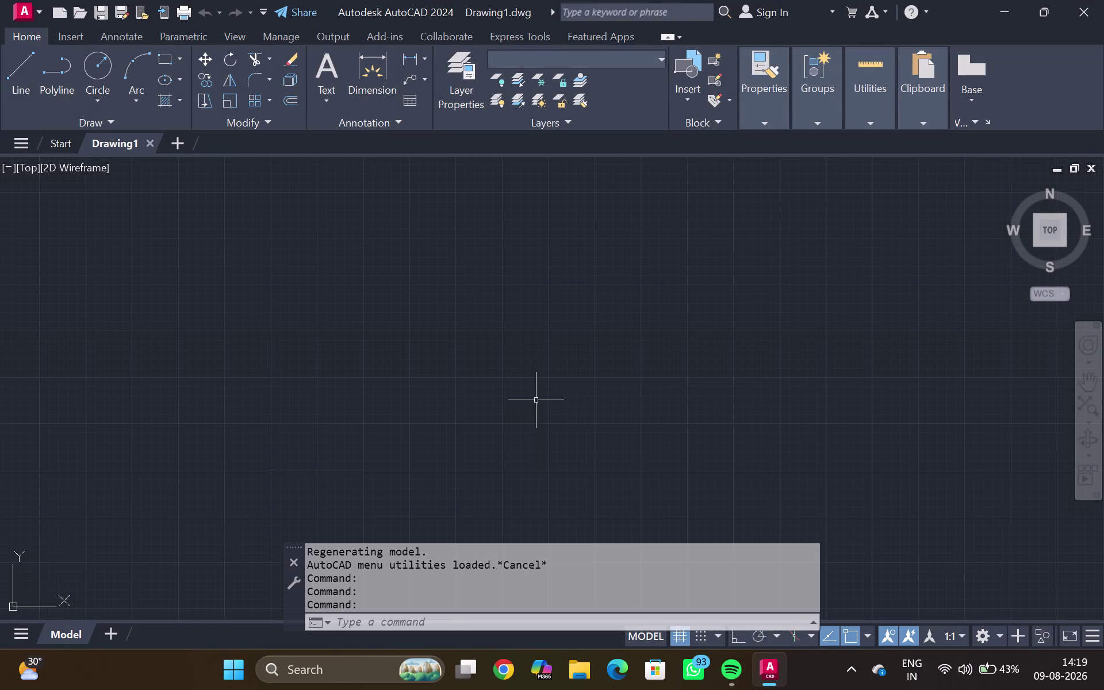
Set drawing units to Engineering with 0'-0.00" precision and inches for inserted content.
text(un)
key(Return)
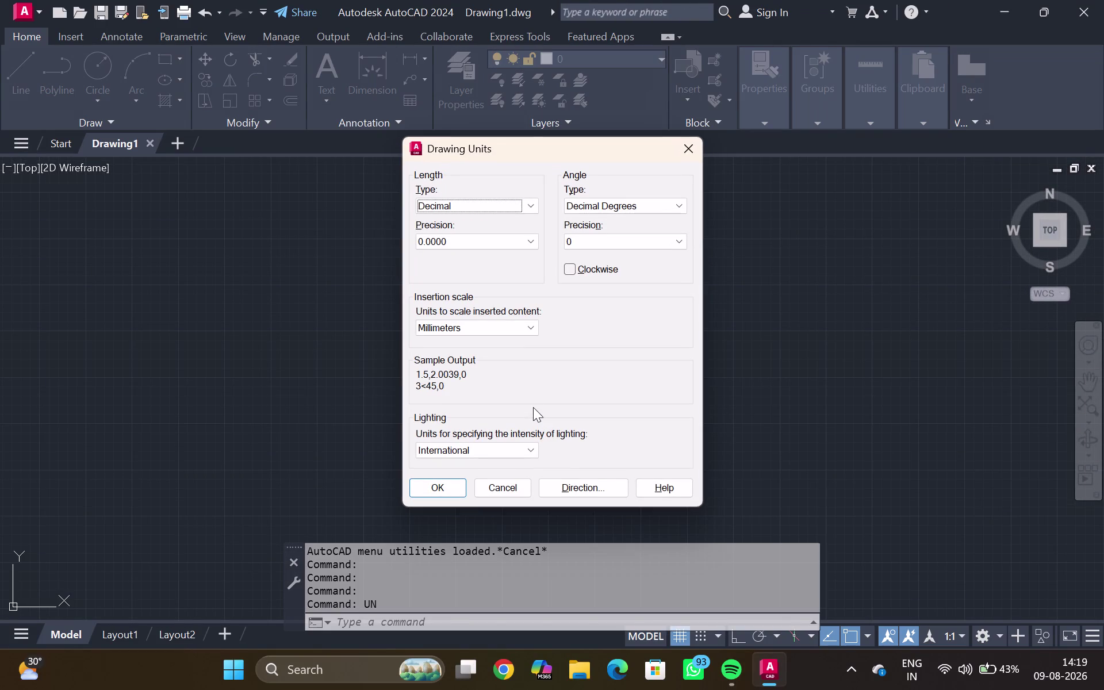
click(482, 204)
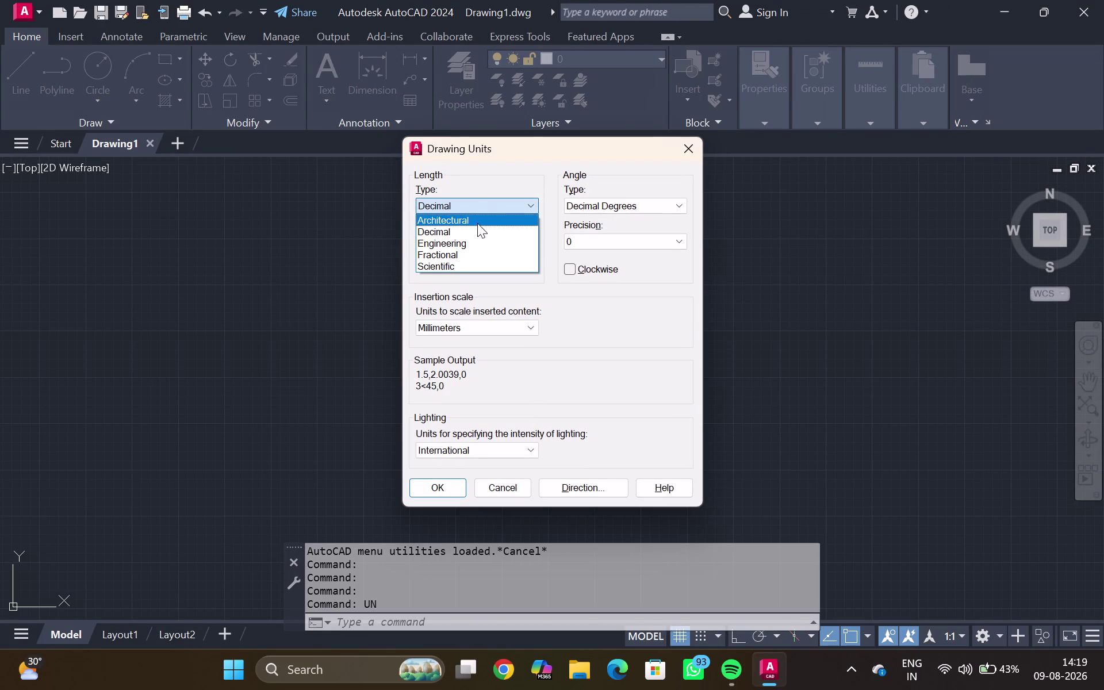
click(475, 235)
click(469, 204)
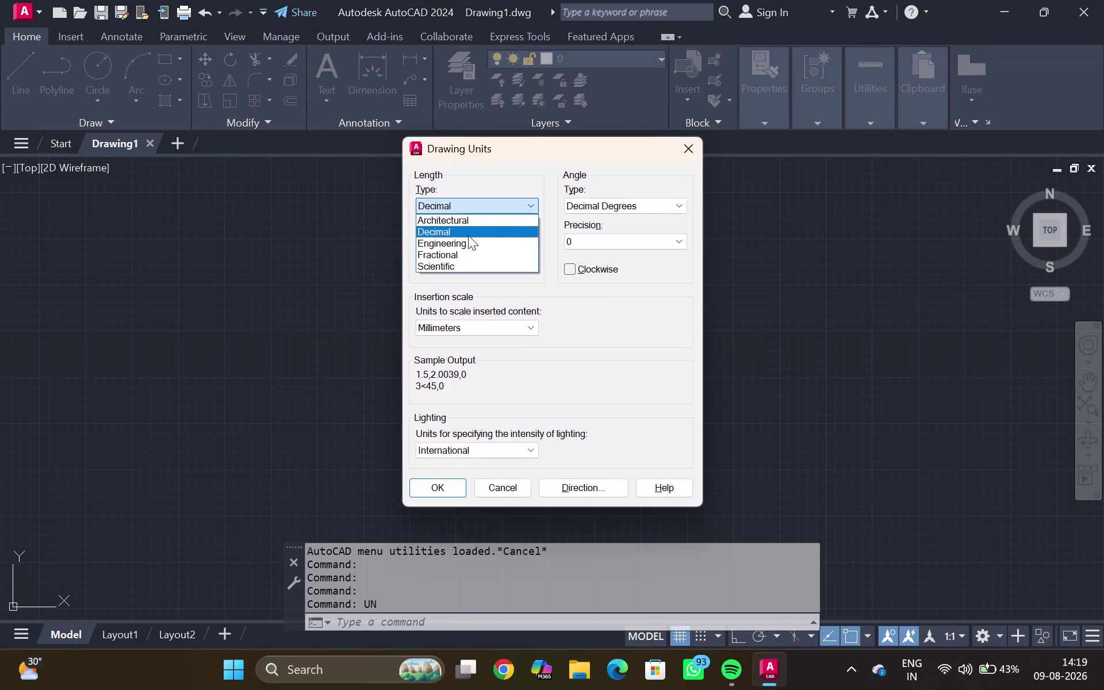
click(468, 240)
click(469, 240)
click(462, 271)
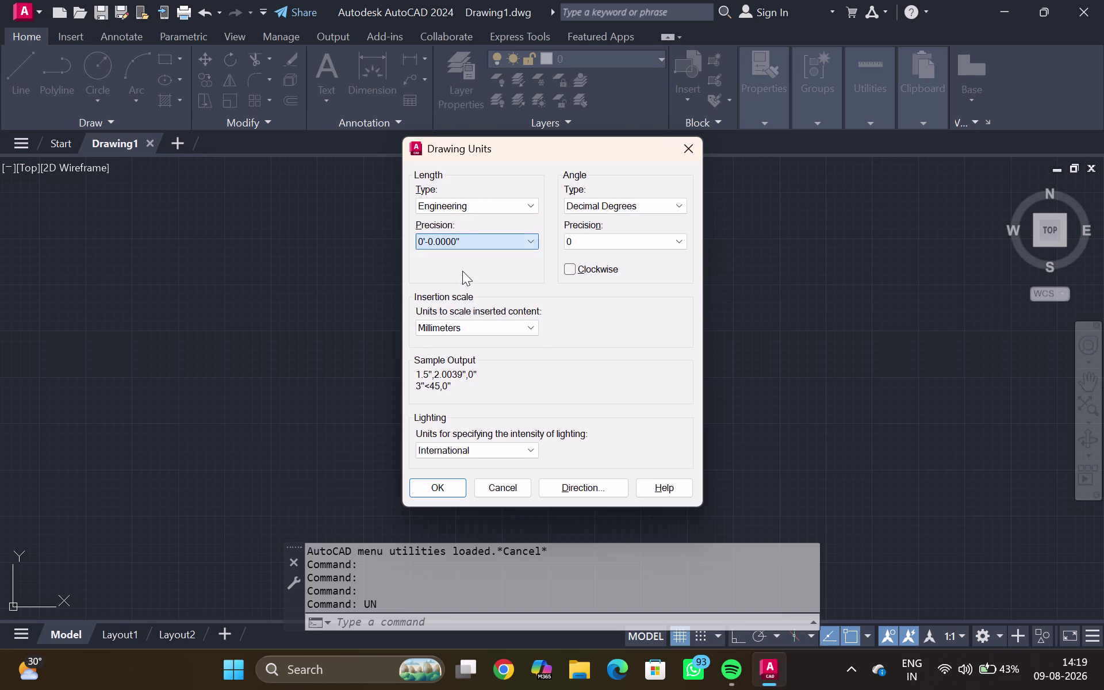
click(462, 242)
click(465, 281)
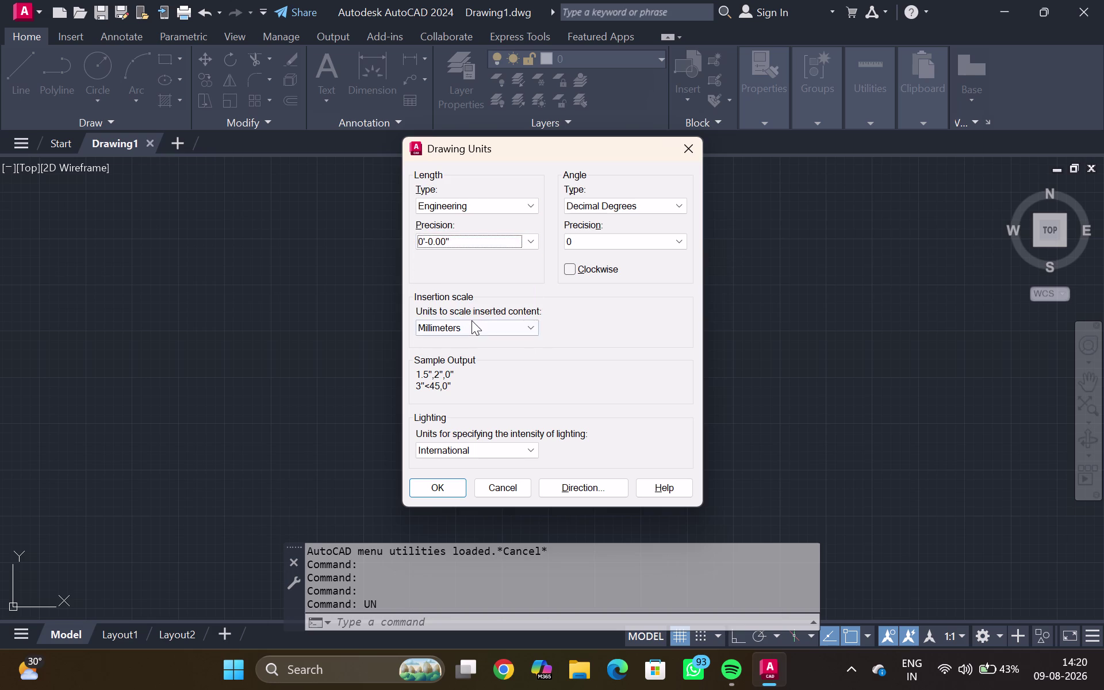
click(472, 320)
click(462, 353)
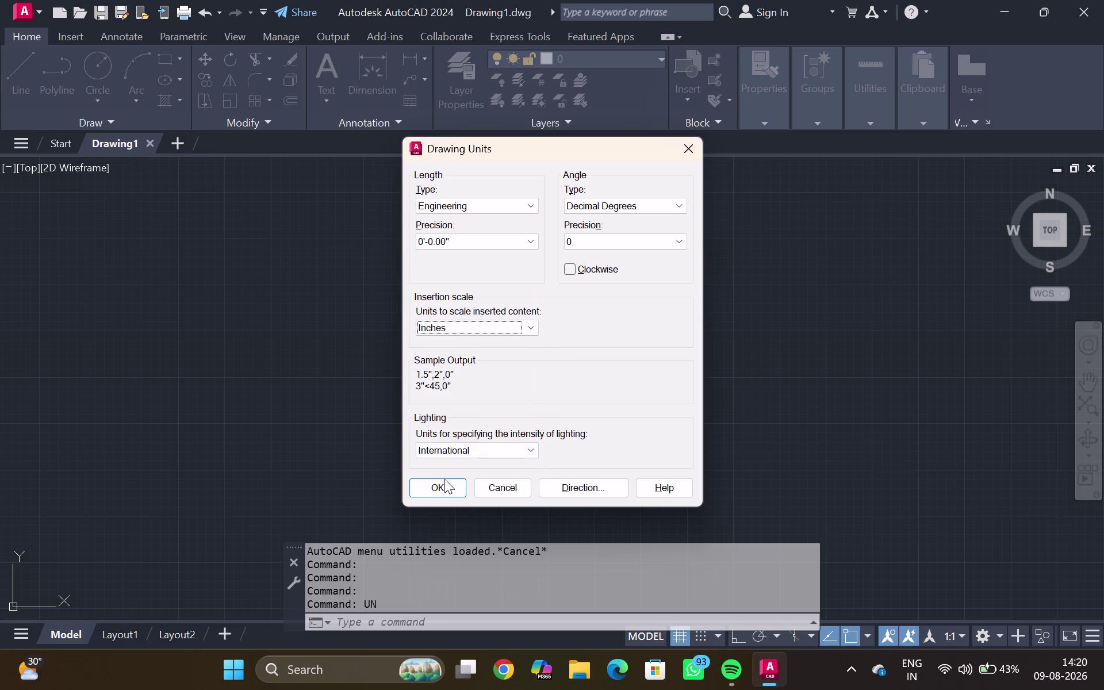
click(444, 479)
Open the Dimension Style Manager with D and start modifying the ISO-25 style.
key(d)
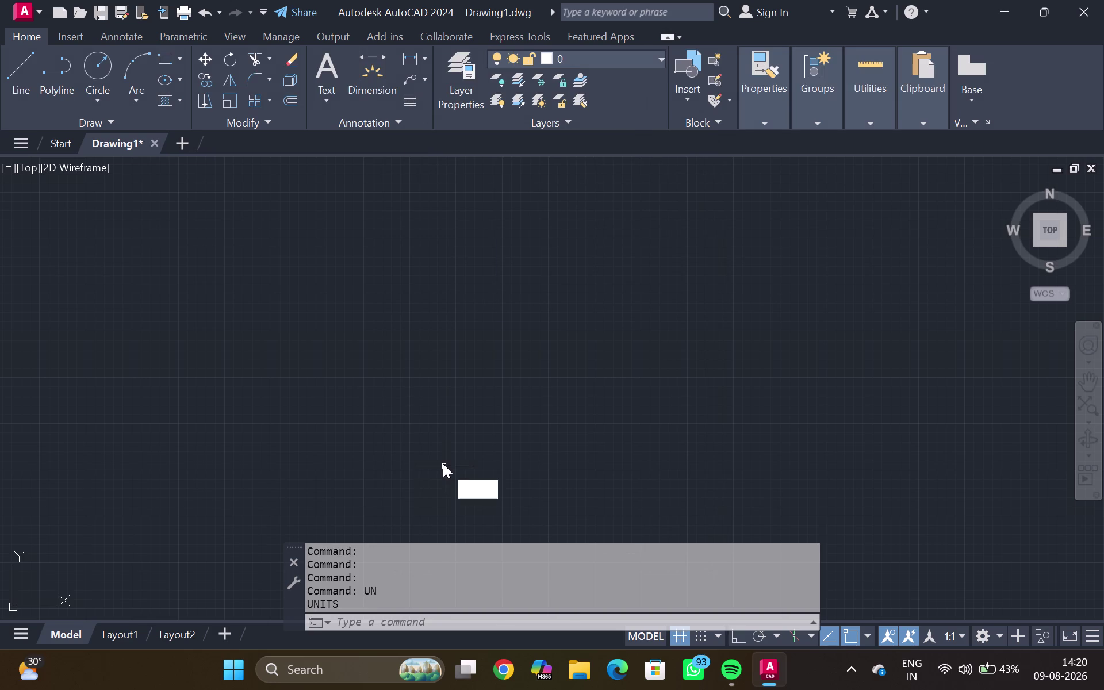
key(Return)
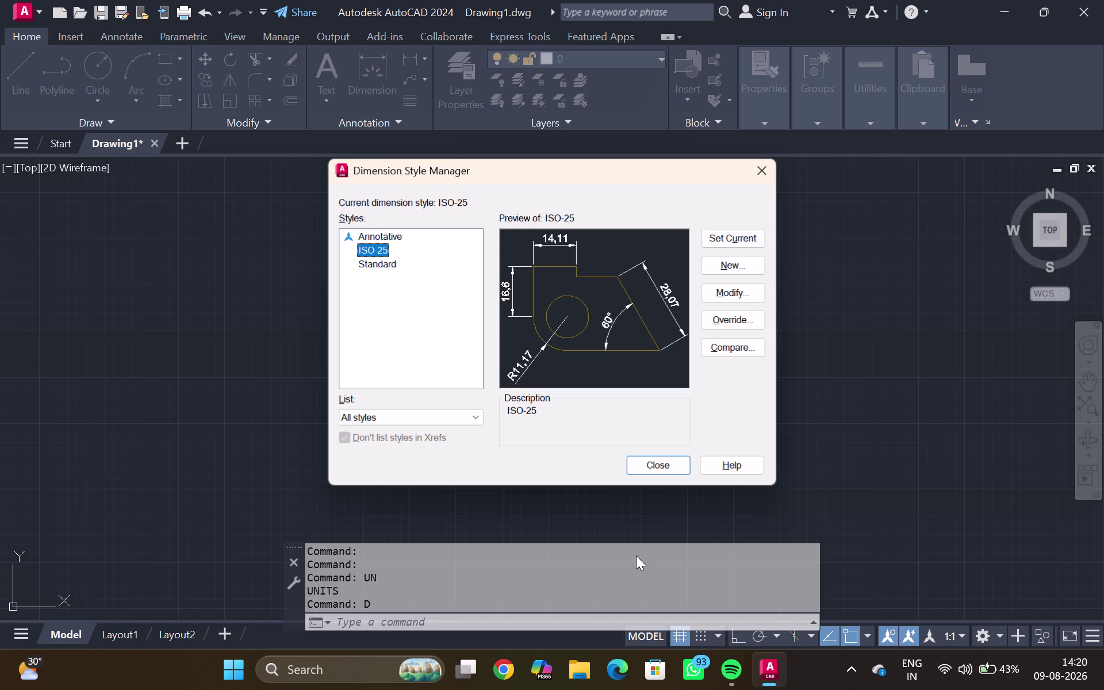
click(706, 288)
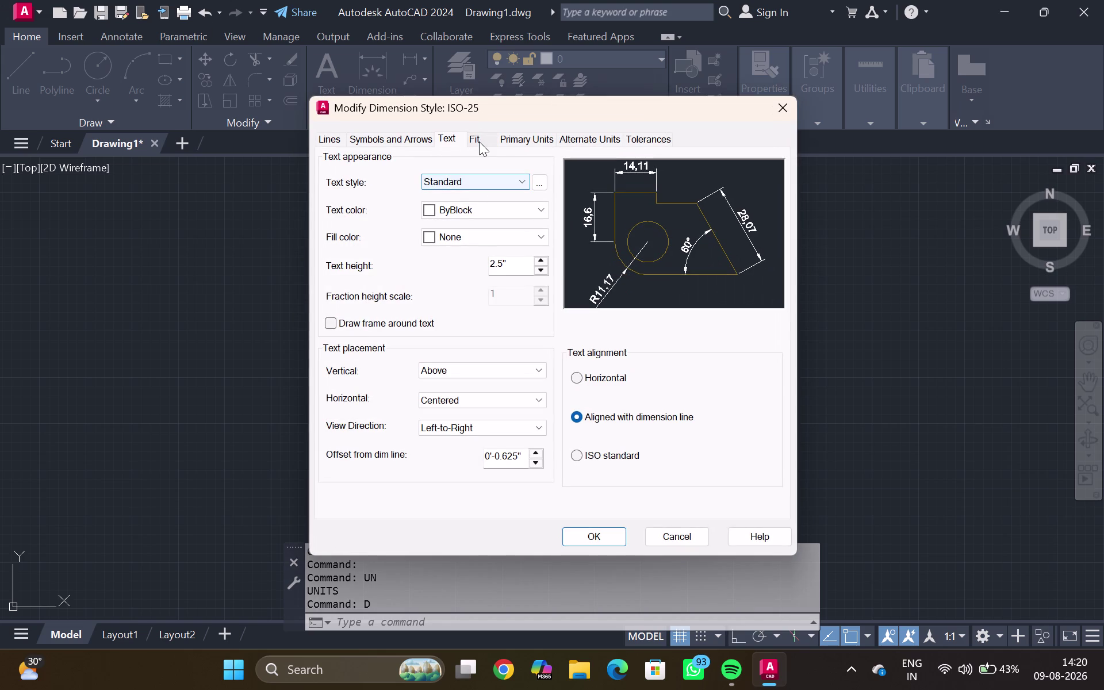
Set ISO-25's linear unit format to Engineering, then select its 2.5" text height value.
click(531, 144)
click(471, 171)
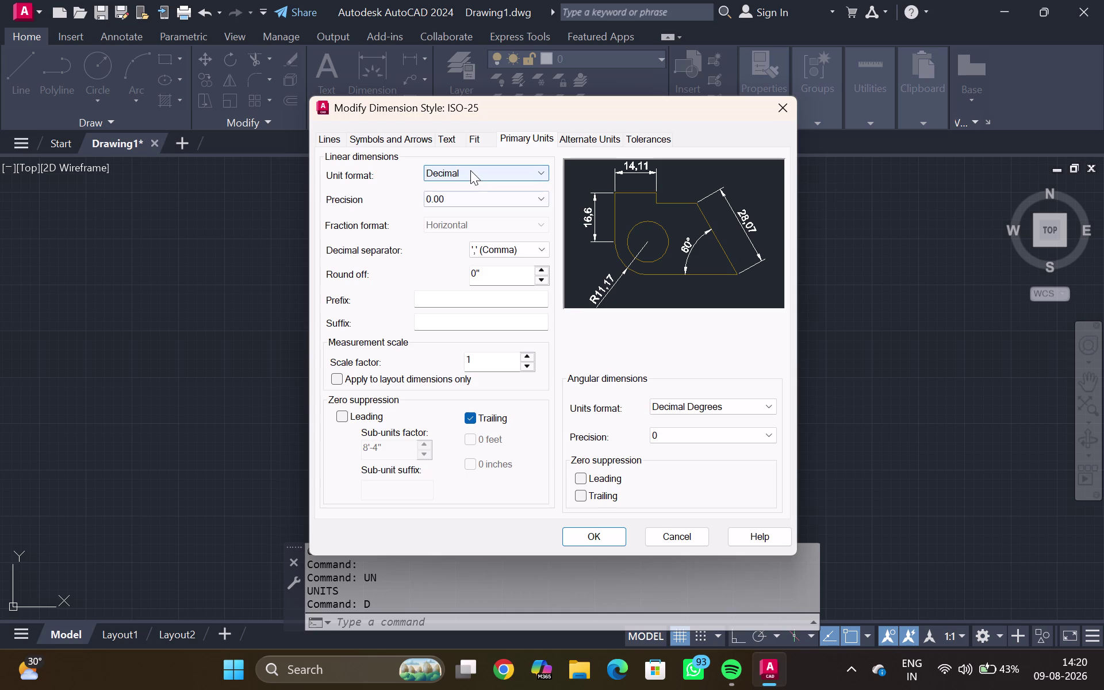
click(467, 207)
click(467, 207)
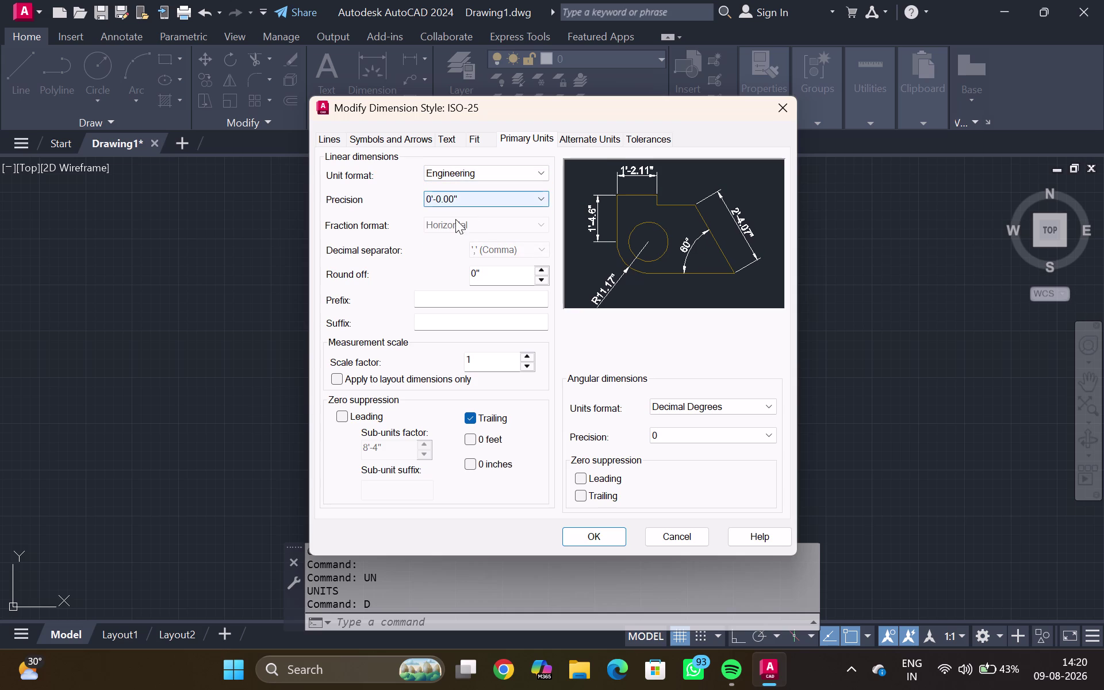
click(449, 137)
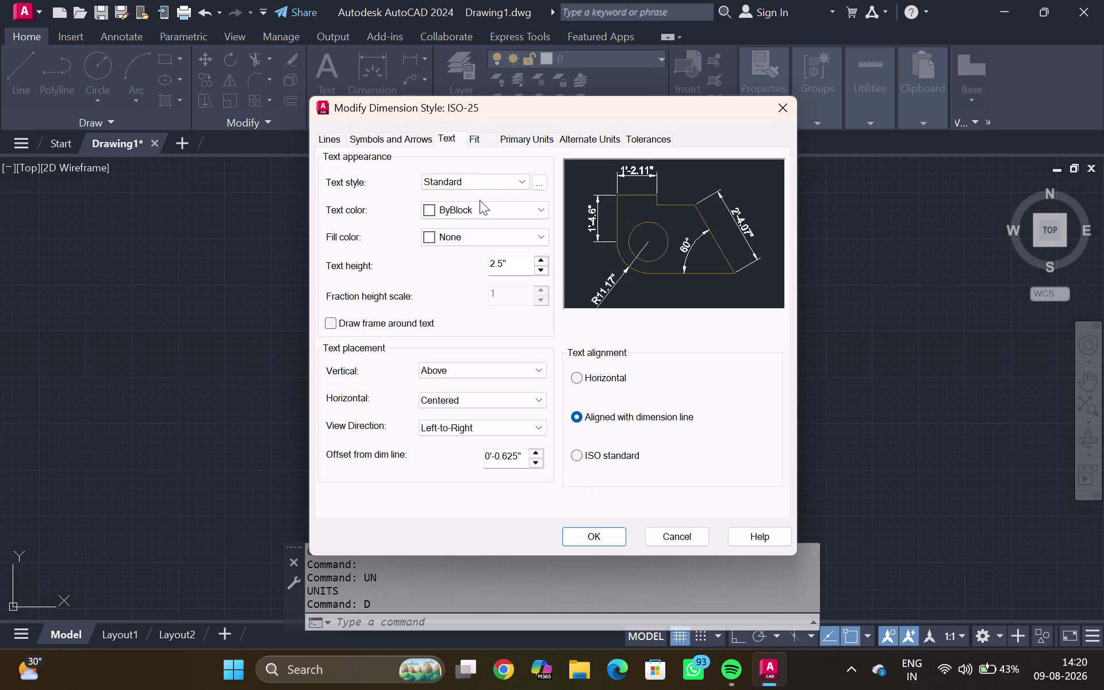
drag(518, 262, 427, 279)
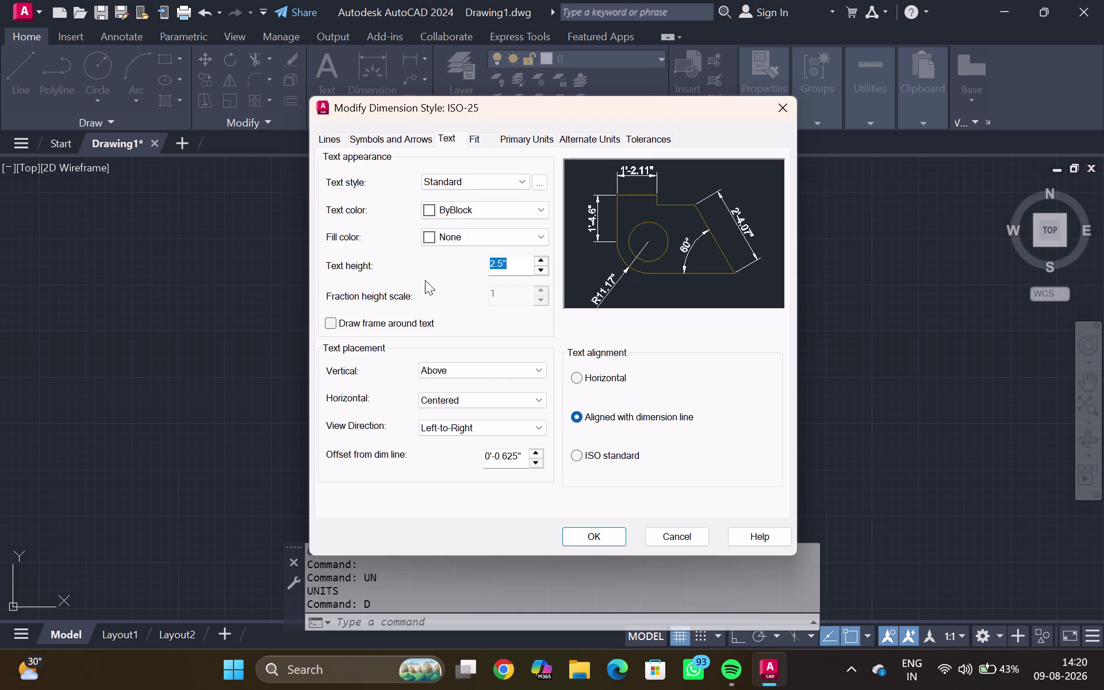